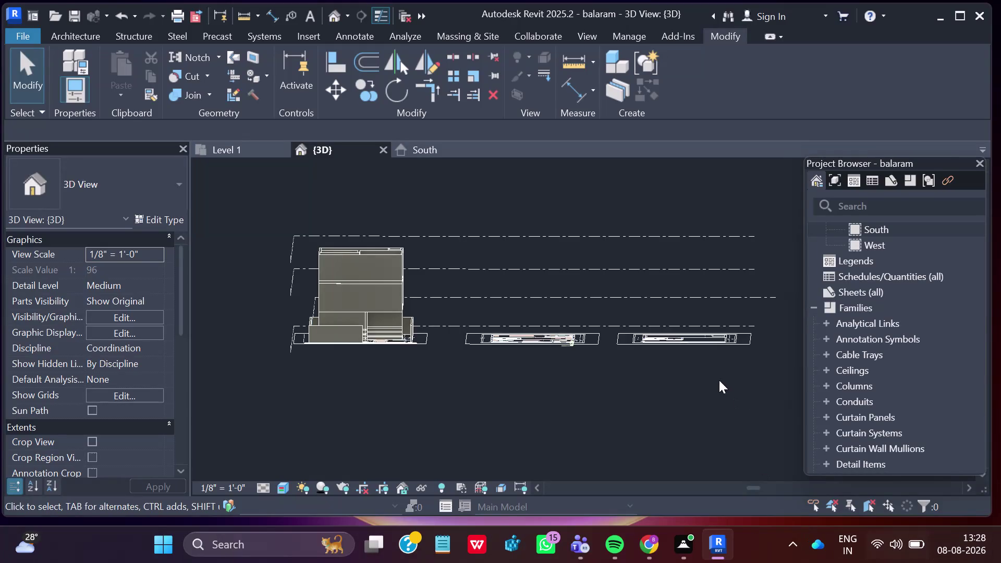
scroll(up, 3)
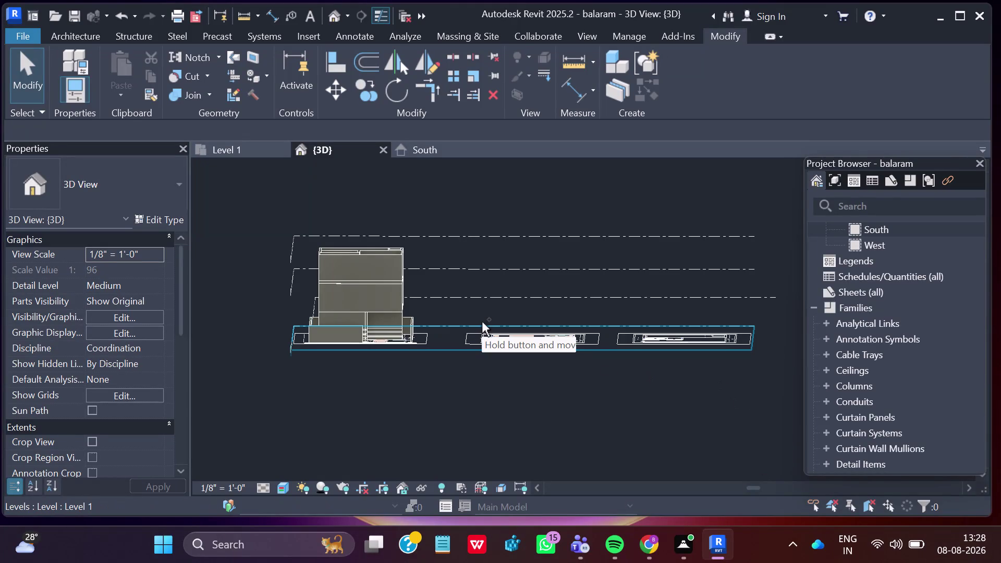
scroll(up, 3)
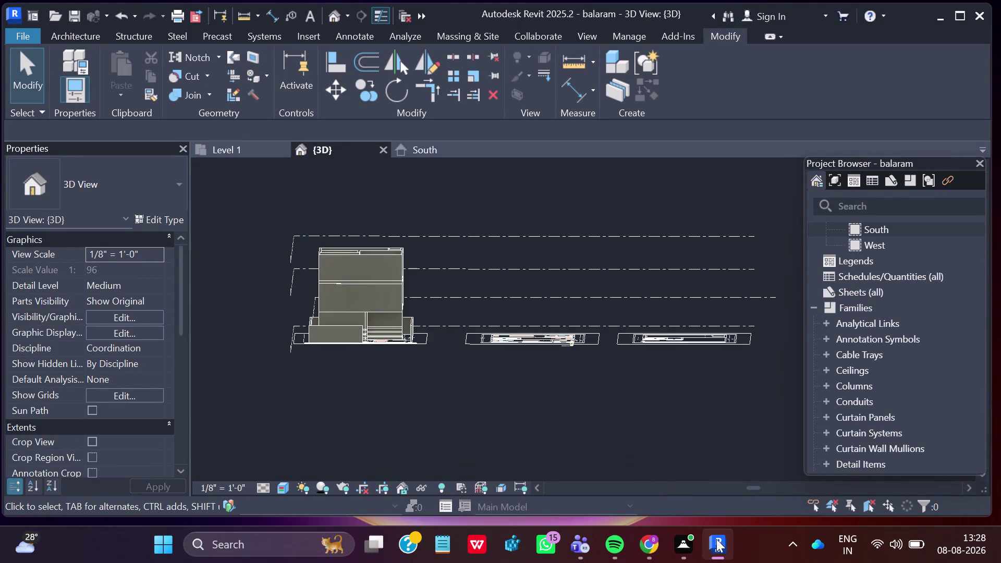